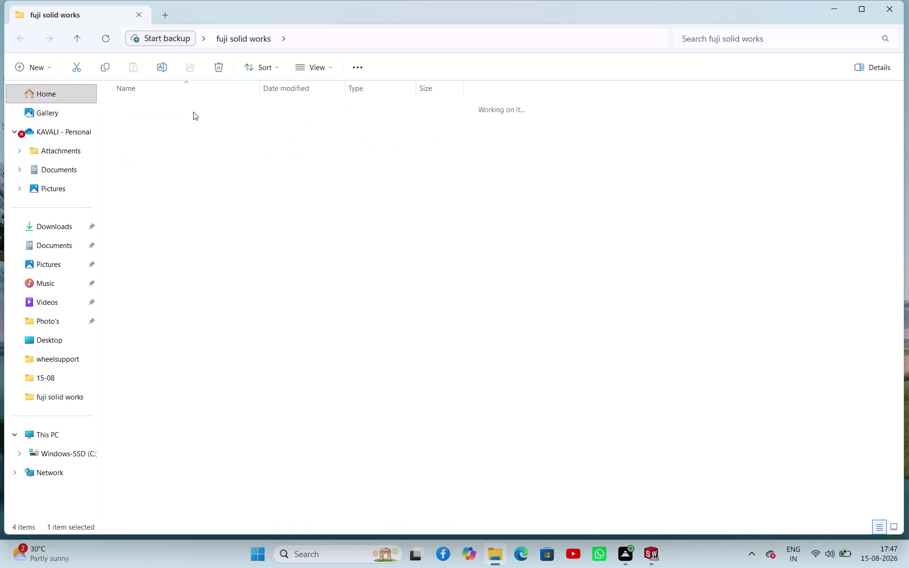
Add a new folder named 'V BLOCK' in 15-08 beside the SolidWorks parts.
right_click(222, 323)
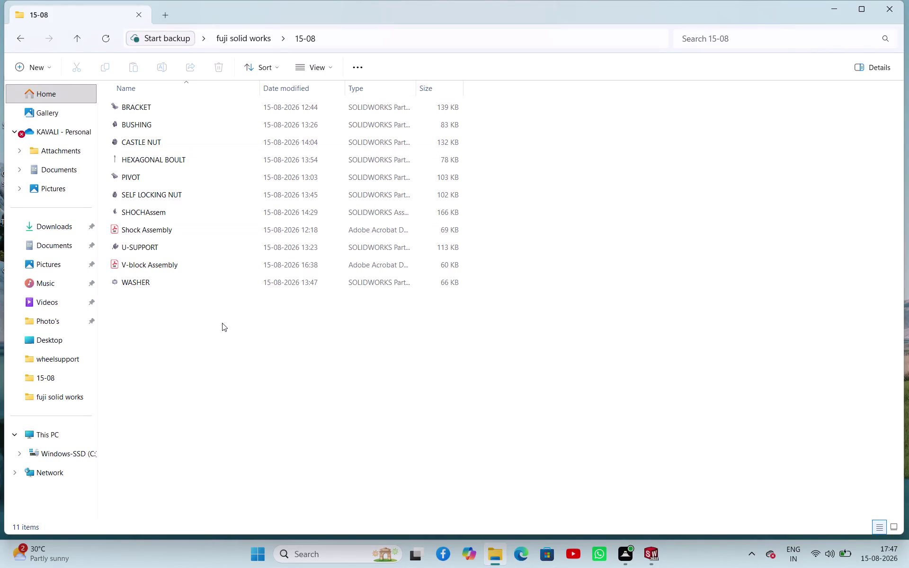
click(272, 400)
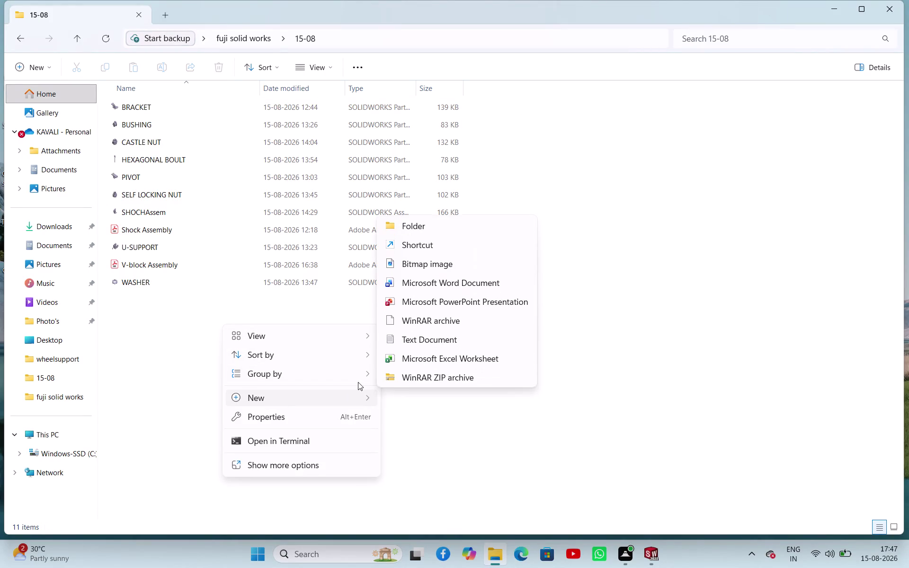
click(427, 229)
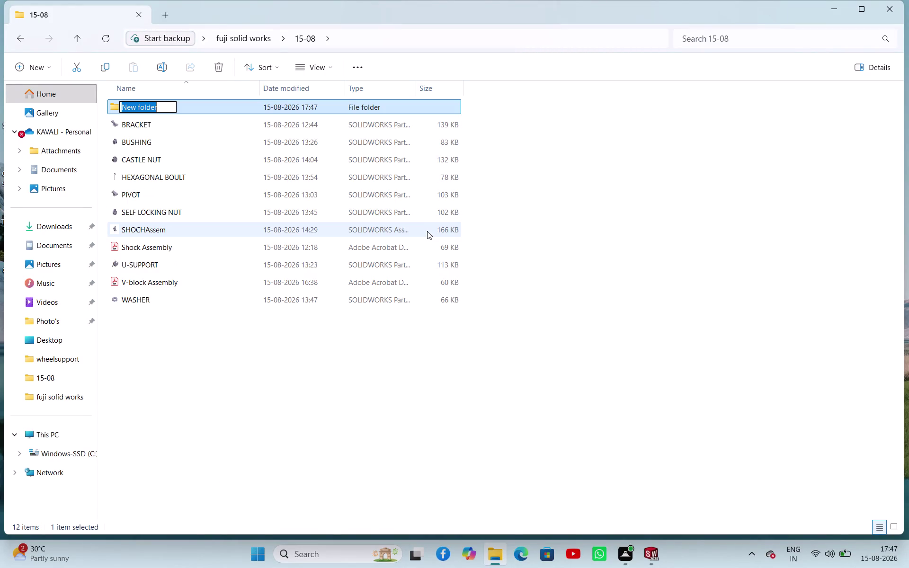
text(V)
key(space)
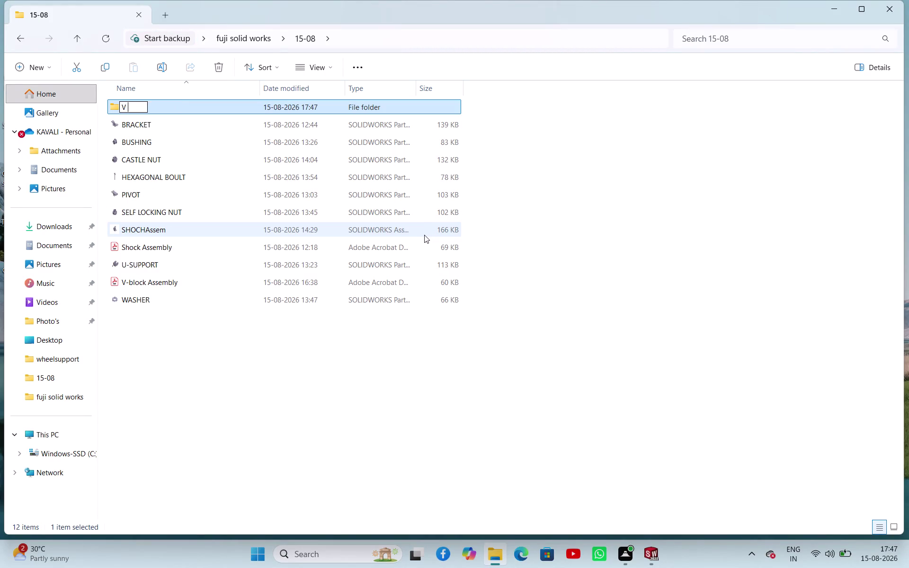
text(BLOCK)
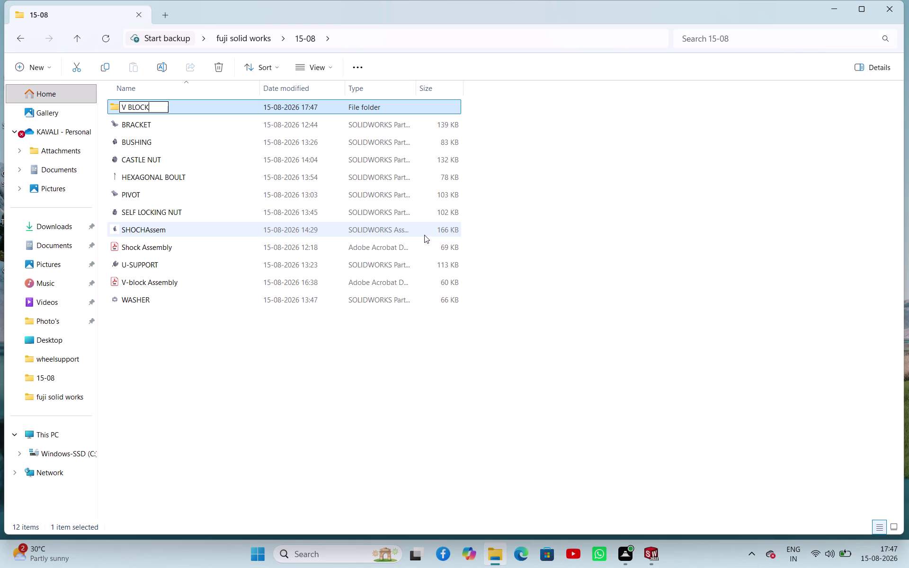
click(557, 147)
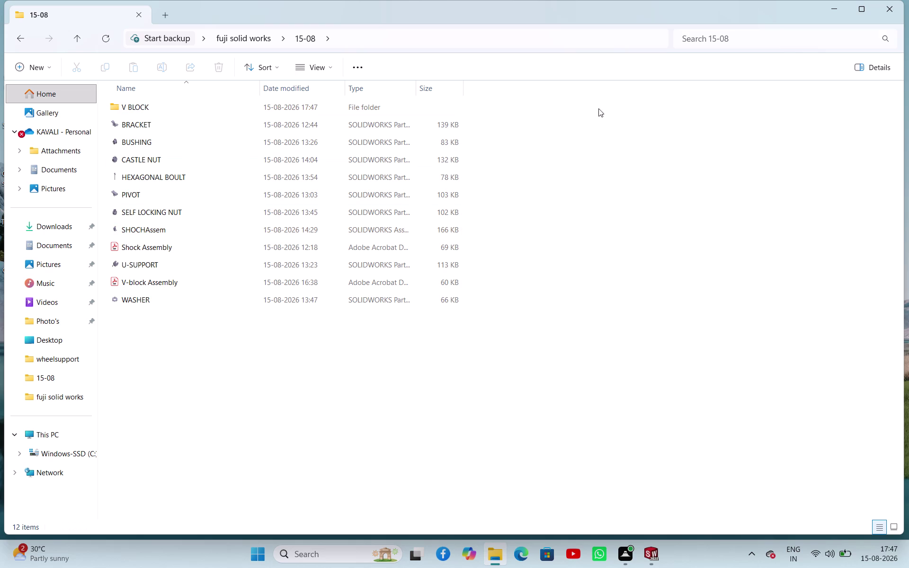